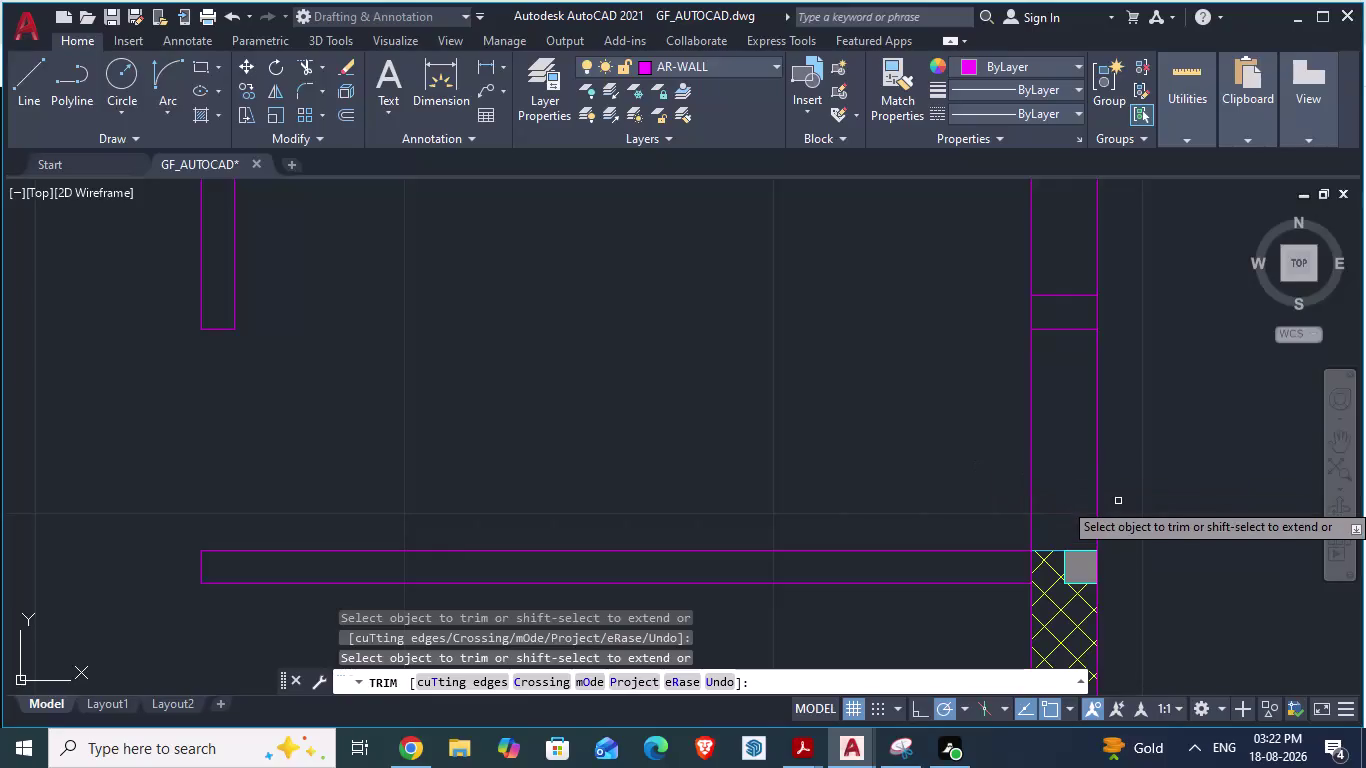
End the trim and start an aligned dimension at the wall point above the column.
key(space)
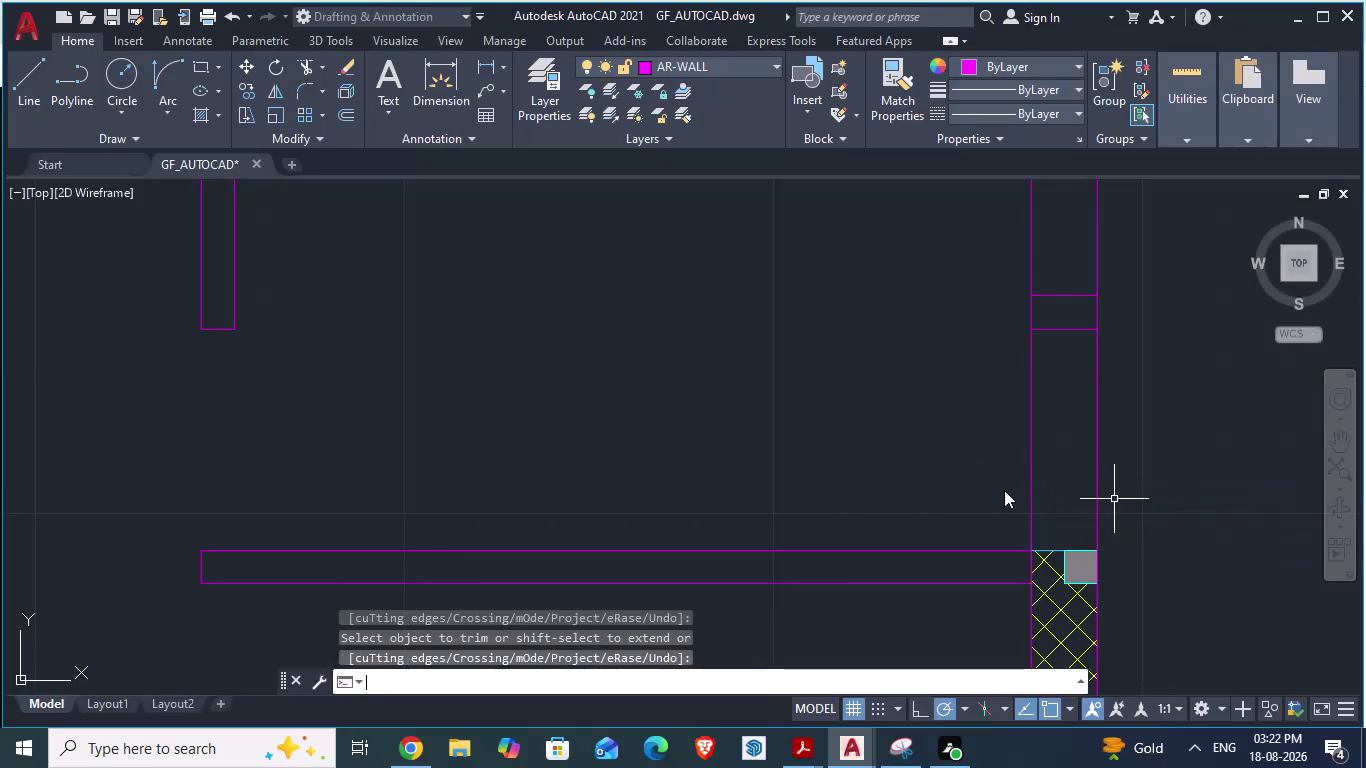
key(Escape)
text(da)
key(Return)
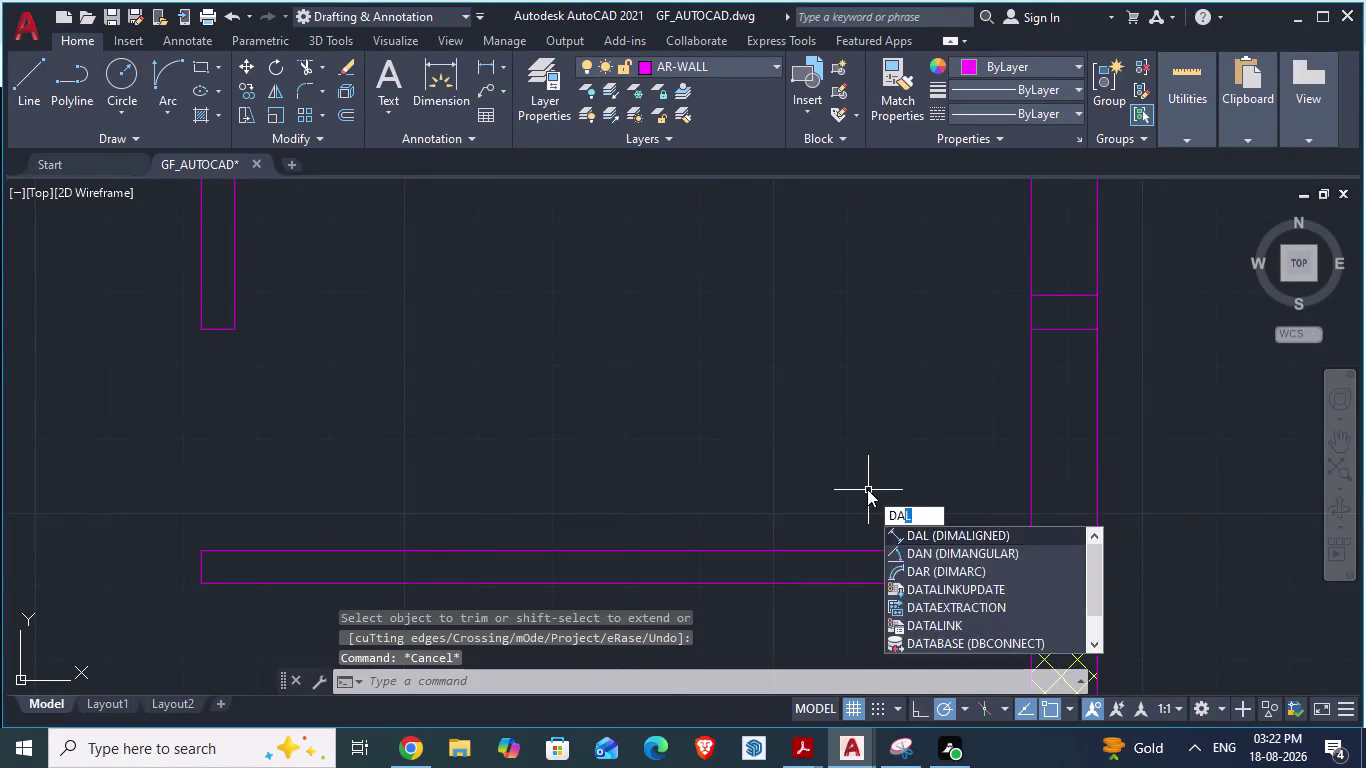
click(1034, 555)
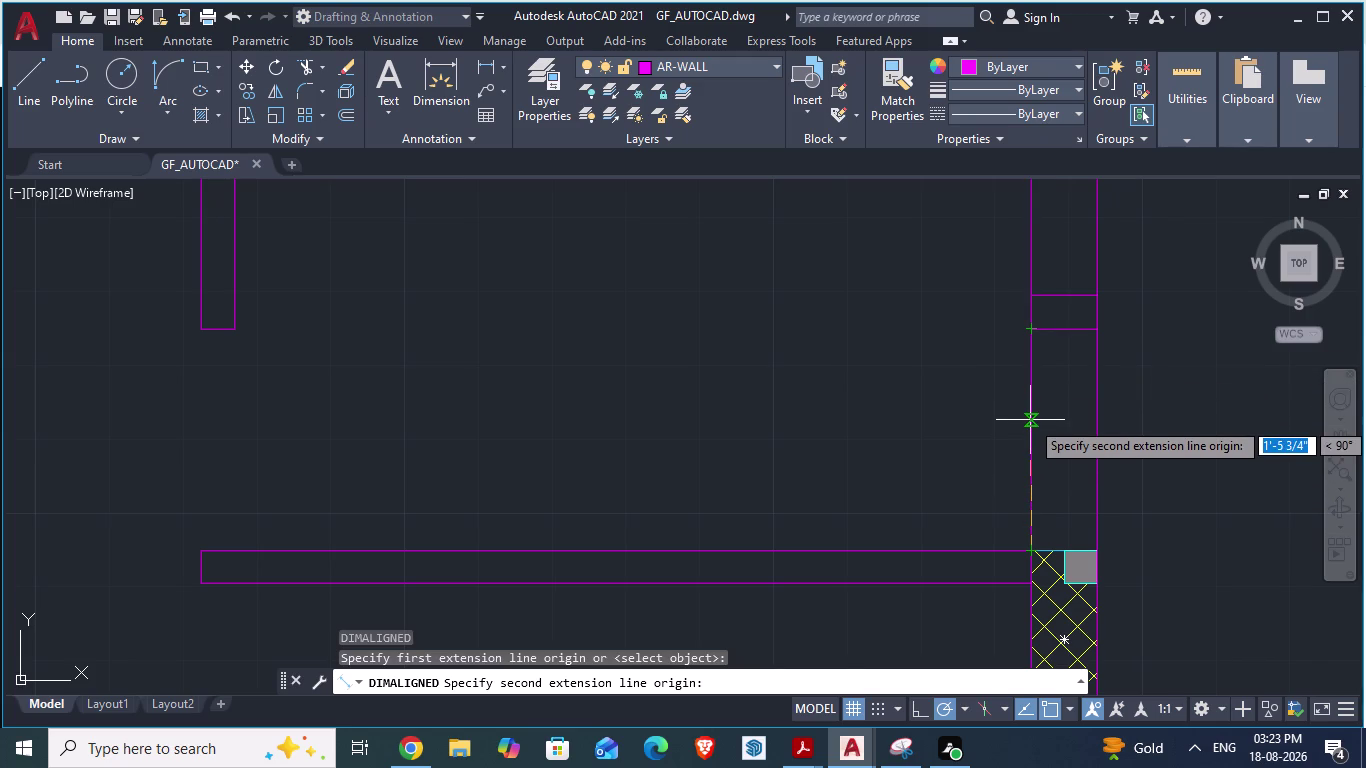
Set the aligned dimension to 1'-6" and place its line beside the wall.
scroll(up, 3)
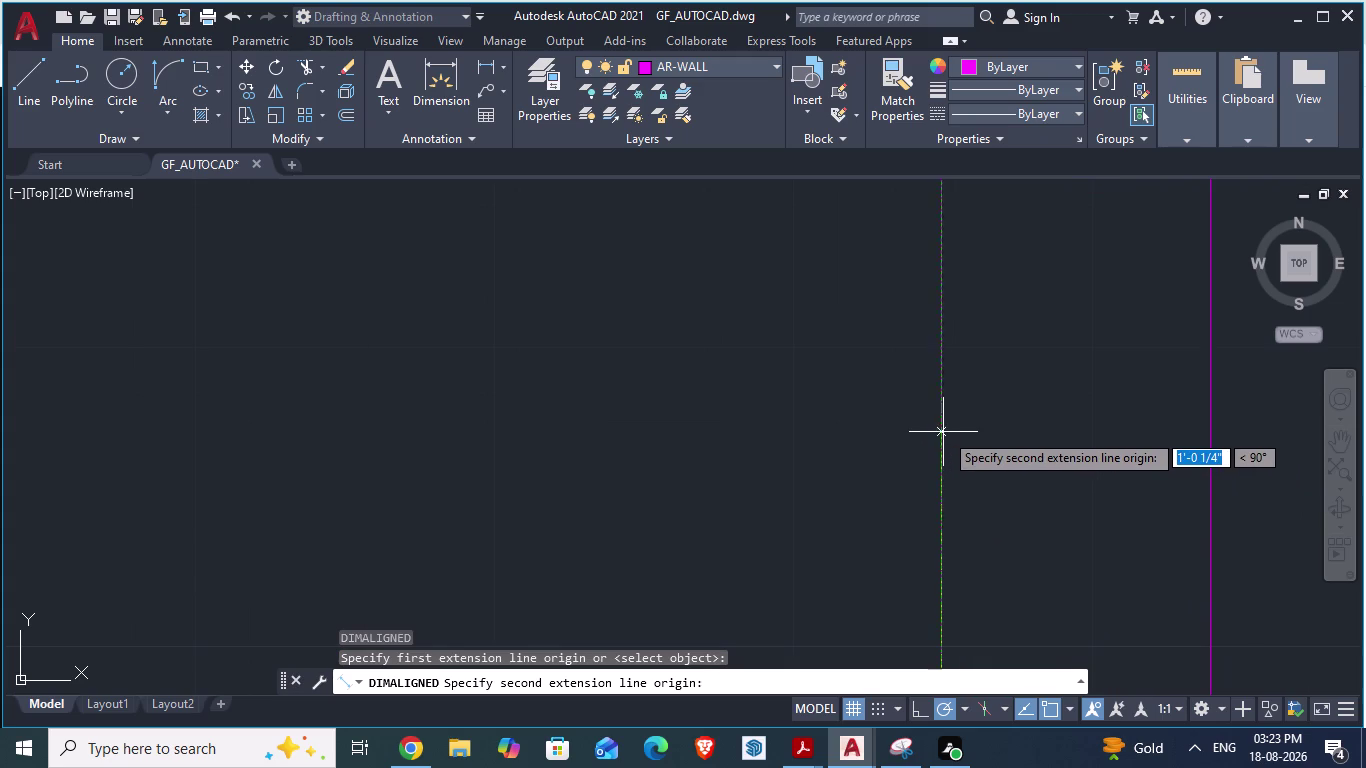
text(1)
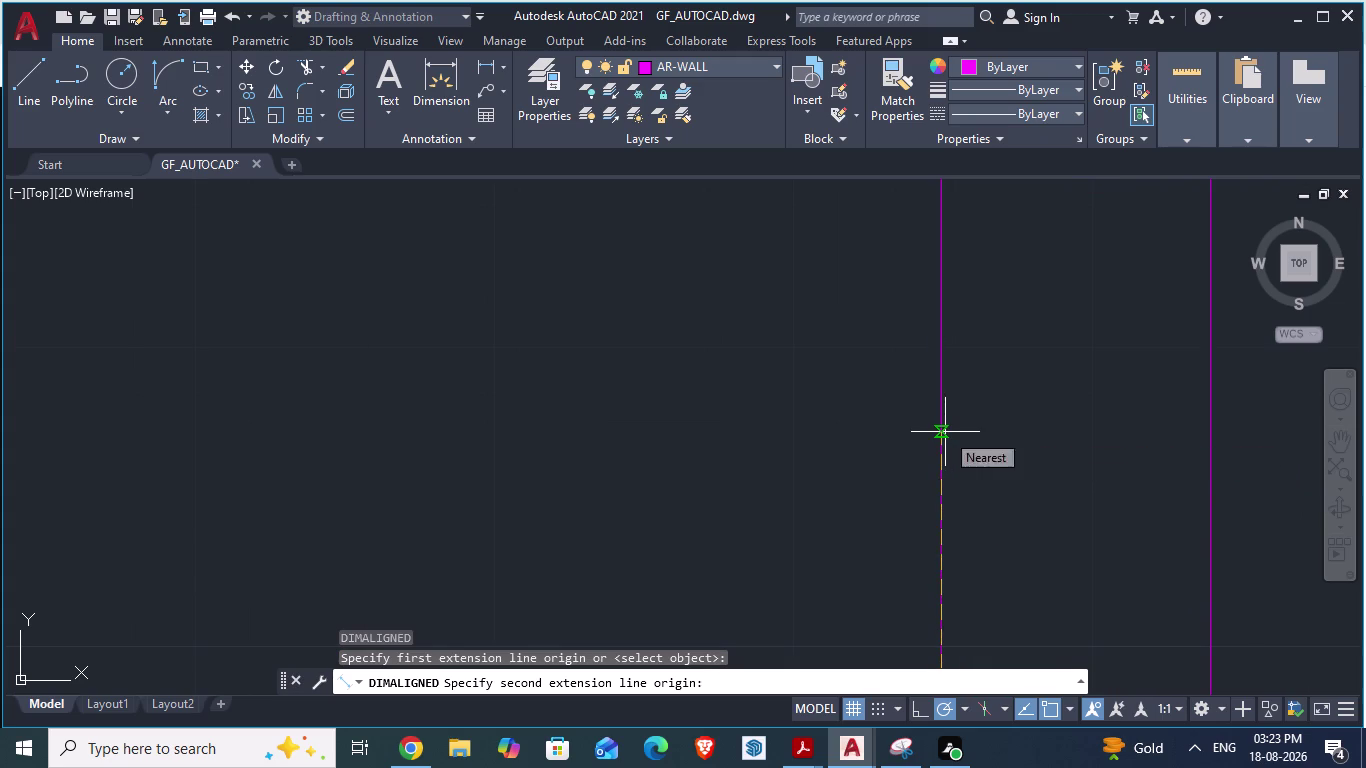
text('6")
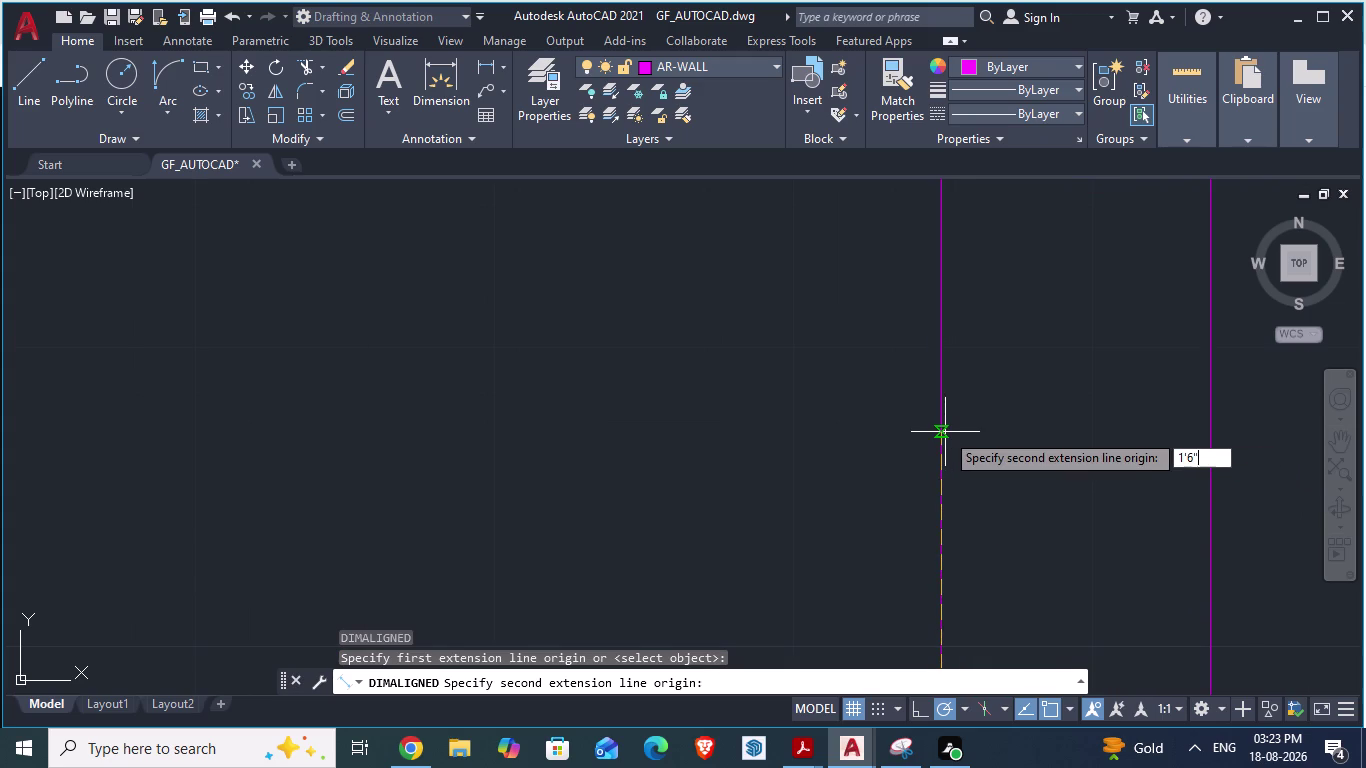
key(Return)
click(886, 490)
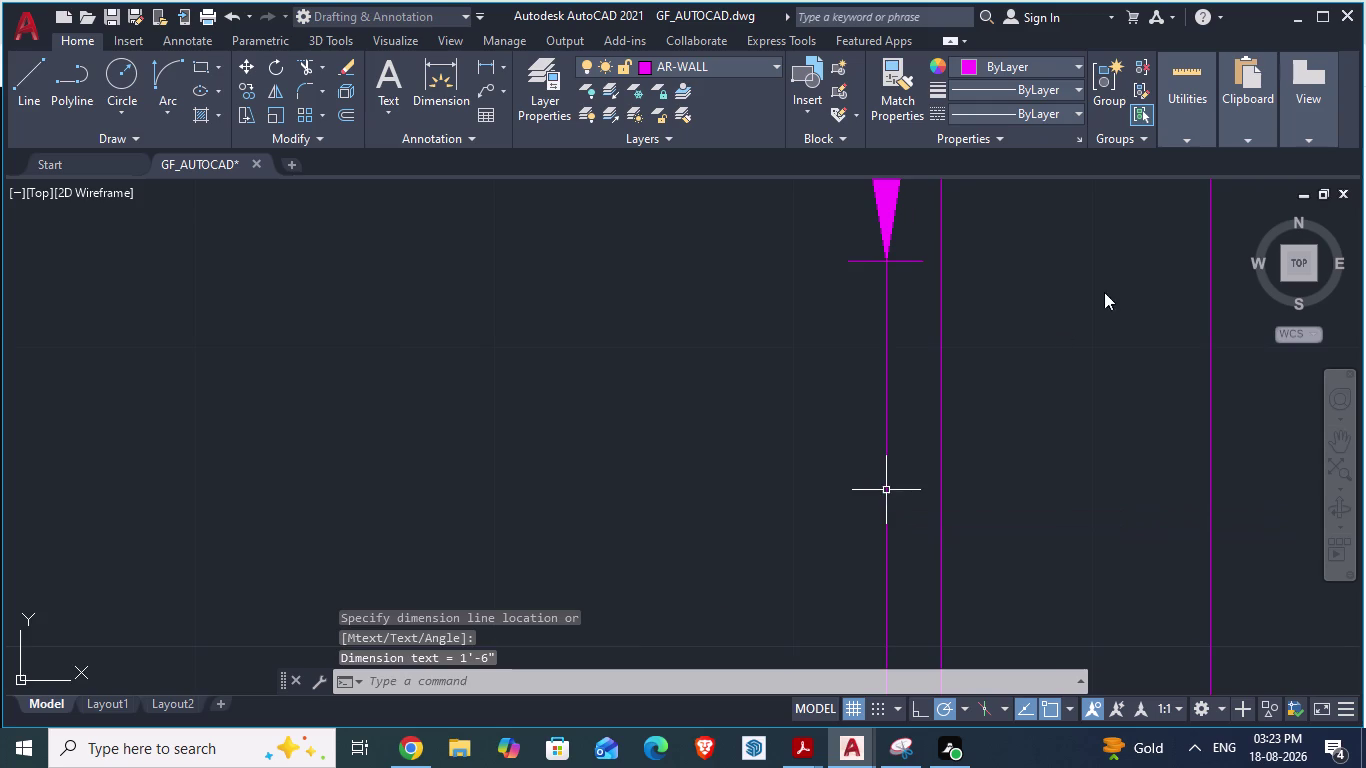
scroll(down, 3)
scroll(down, 3)
scroll(up, 3)
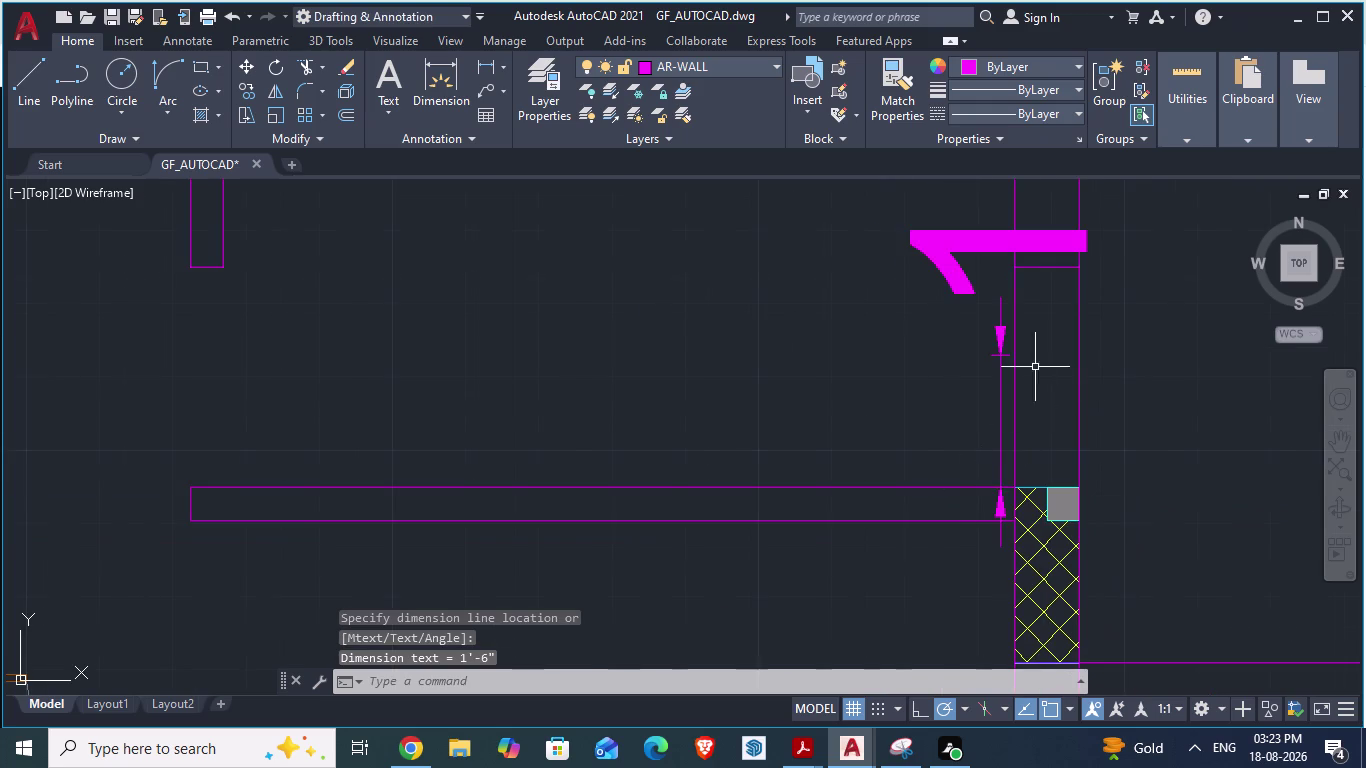
scroll(up, 3)
Draw a short horizontal line from the dimension's top end across the wall.
key(l)
key(Return)
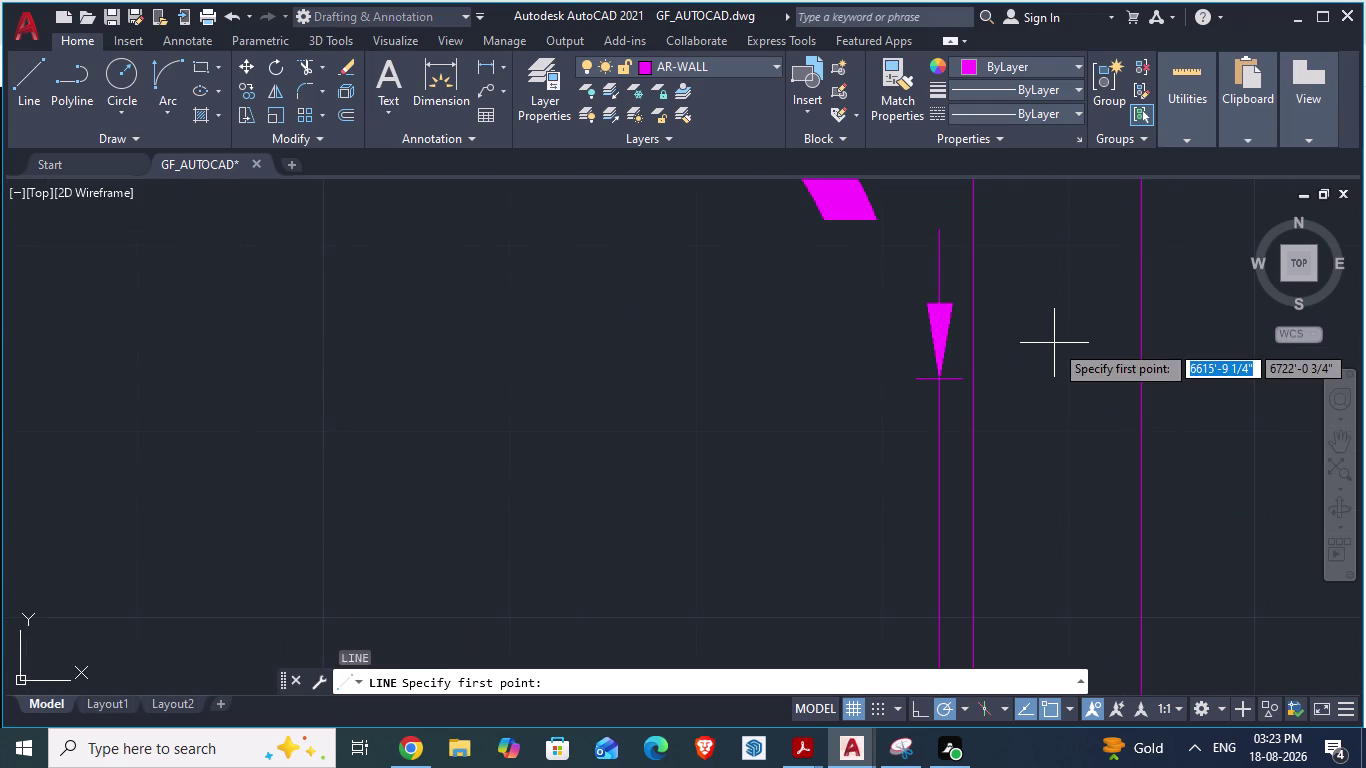
click(957, 380)
click(1160, 374)
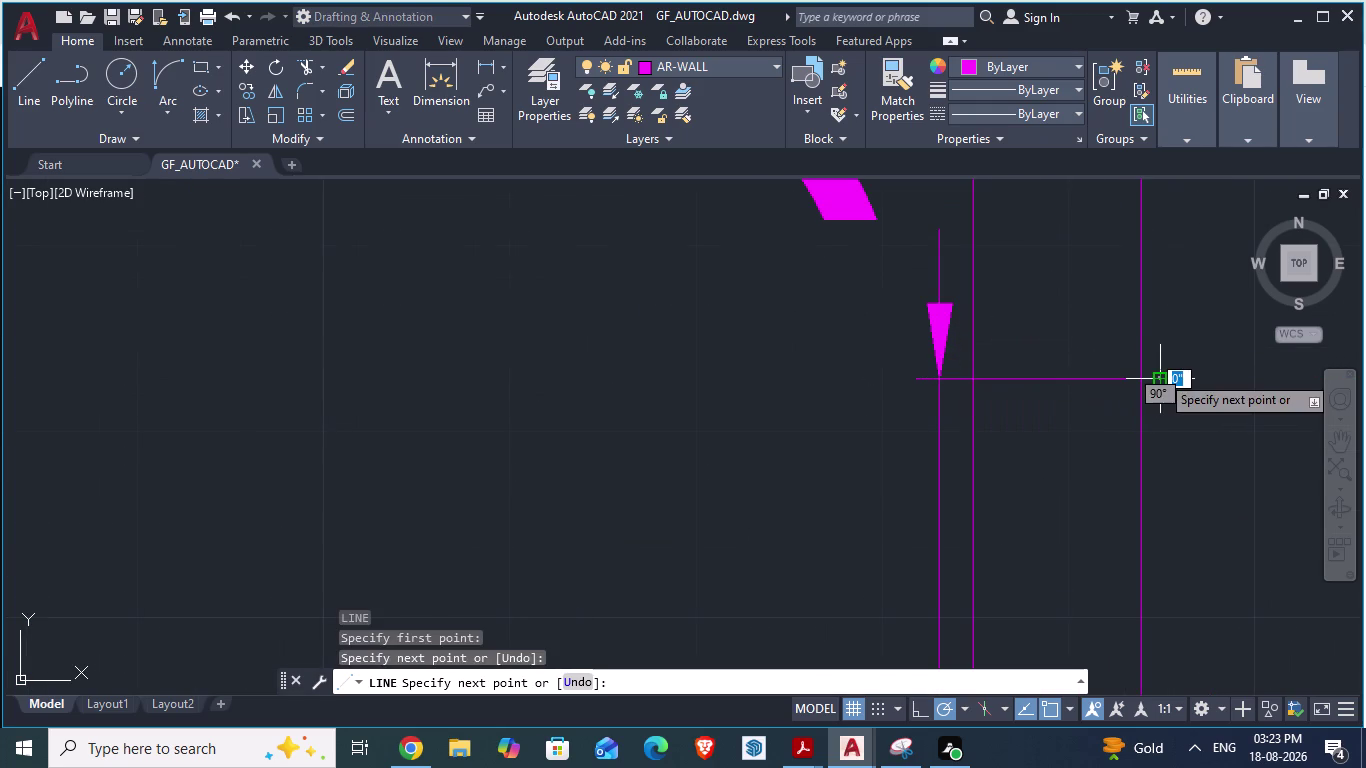
key(Return)
scroll(down, 3)
scroll(down, 3)
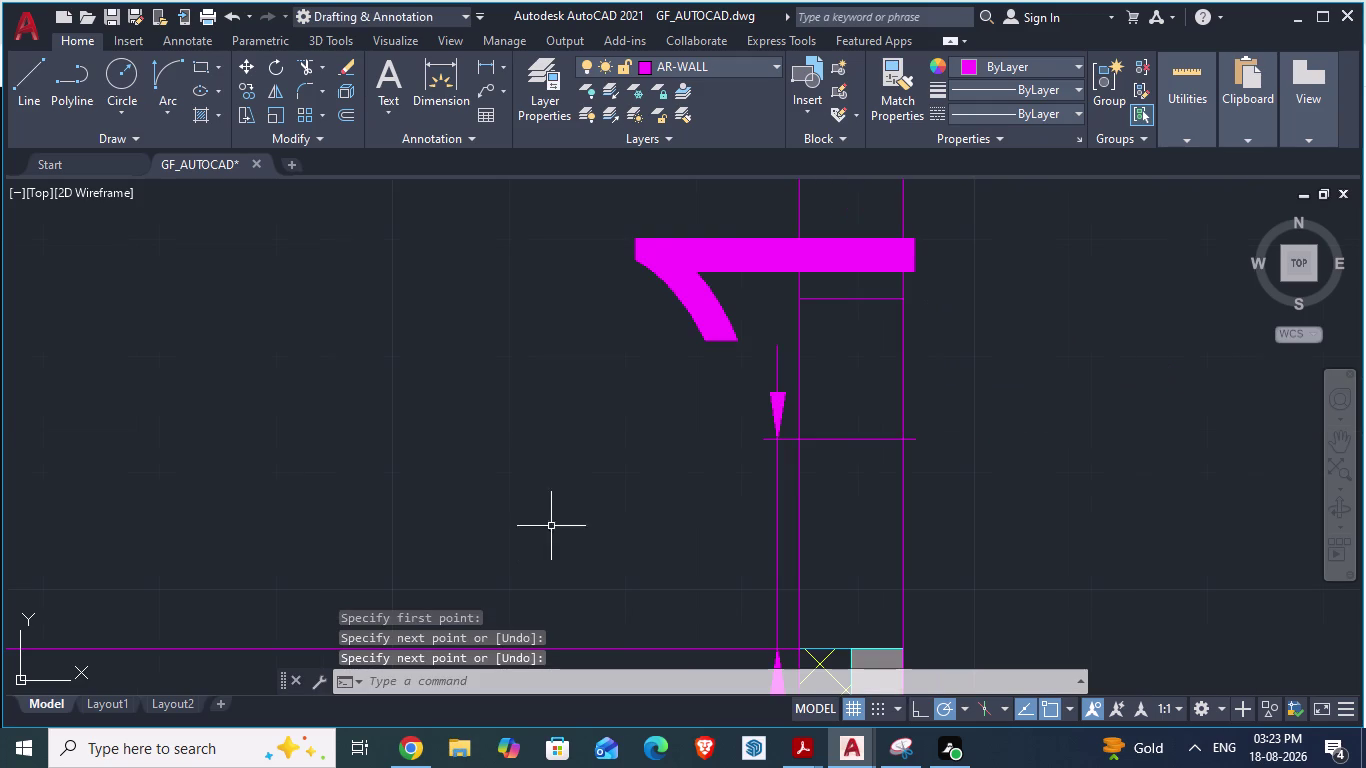